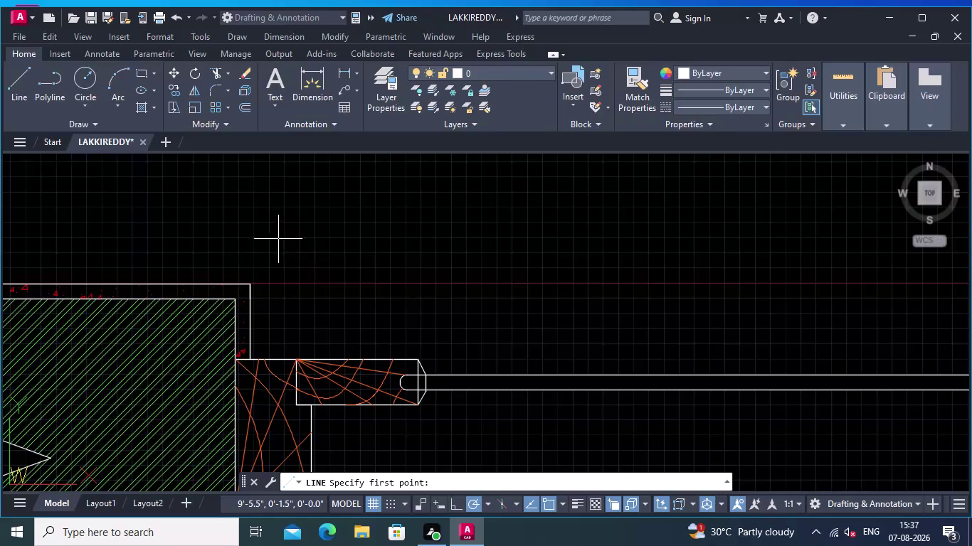
Draw the upper wall line across the window opening between the jamb corners.
click(252, 283)
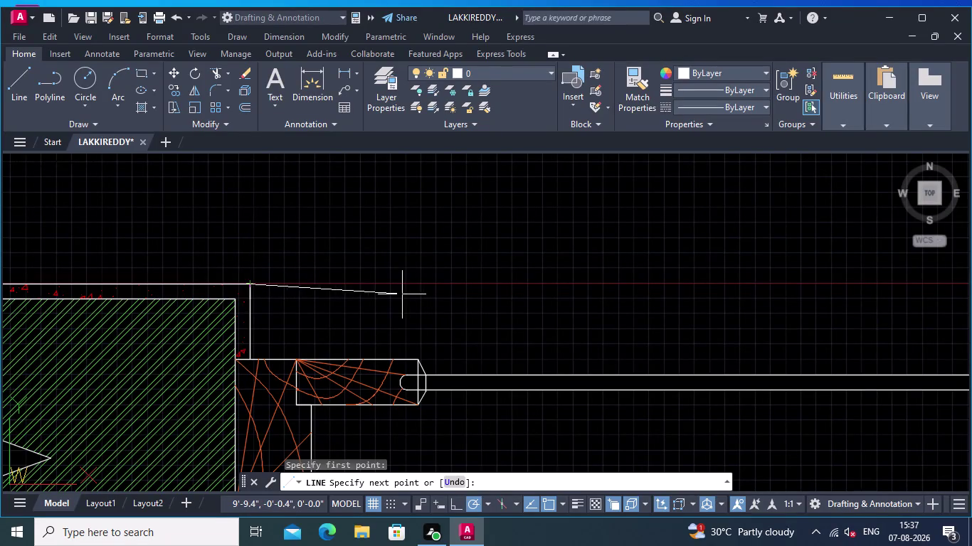
middle_drag(402, 295, 162, 255)
scroll(down, 3)
middle_drag(526, 223, 165, 291)
scroll(up, 3)
middle_drag(305, 294, 430, 275)
scroll(up, 3)
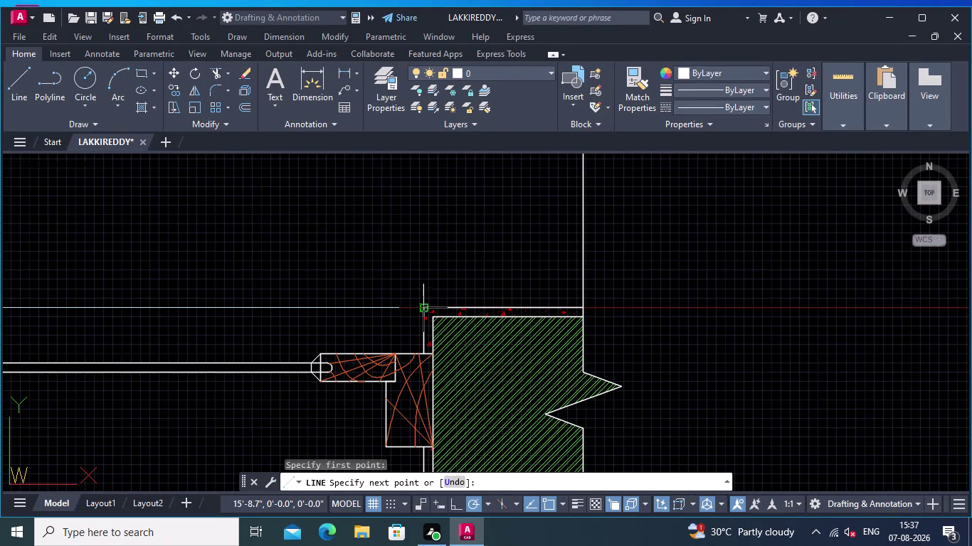
click(424, 310)
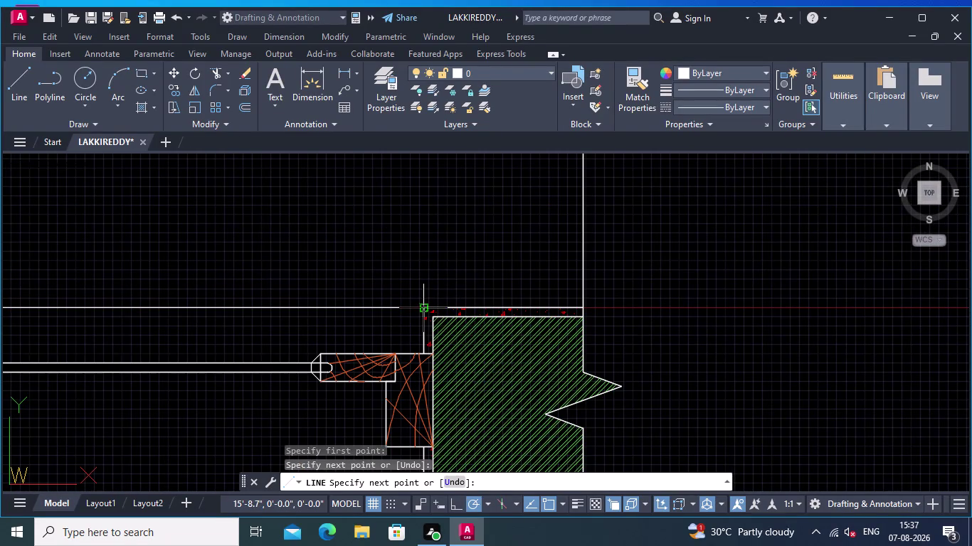
key(Return)
Repeat LINE and draw the lower wall line ending at the jamb corner.
right_click(465, 274)
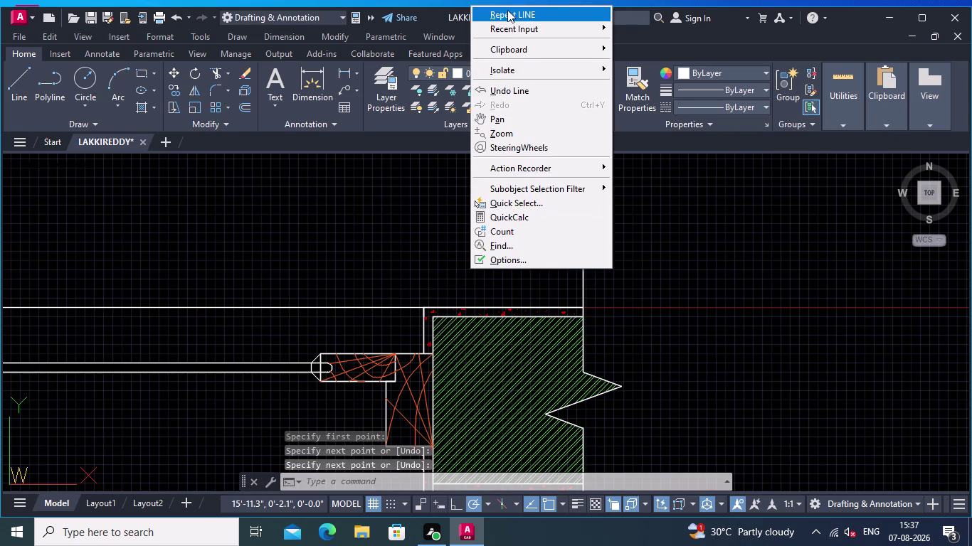
click(507, 9)
scroll(down, 3)
middle_drag(412, 256, 640, 177)
middle_drag(309, 319, 337, 324)
middle_drag(247, 293, 381, 321)
middle_drag(334, 387, 320, 402)
scroll(up, 3)
middle_drag(267, 307, 264, 386)
click(222, 340)
middle_drag(443, 357, 141, 339)
scroll(down, 3)
middle_drag(576, 352, 305, 351)
scroll(up, 3)
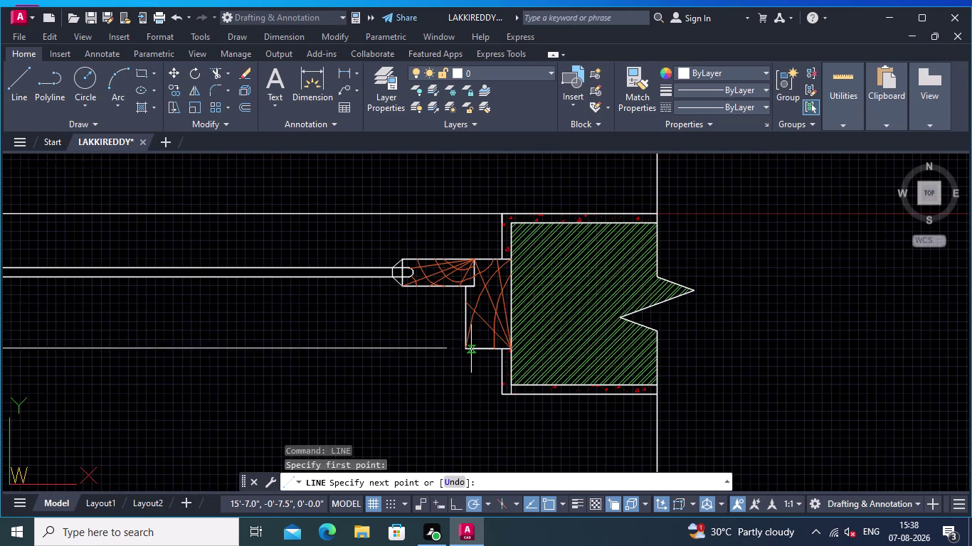
click(464, 350)
key(Return)
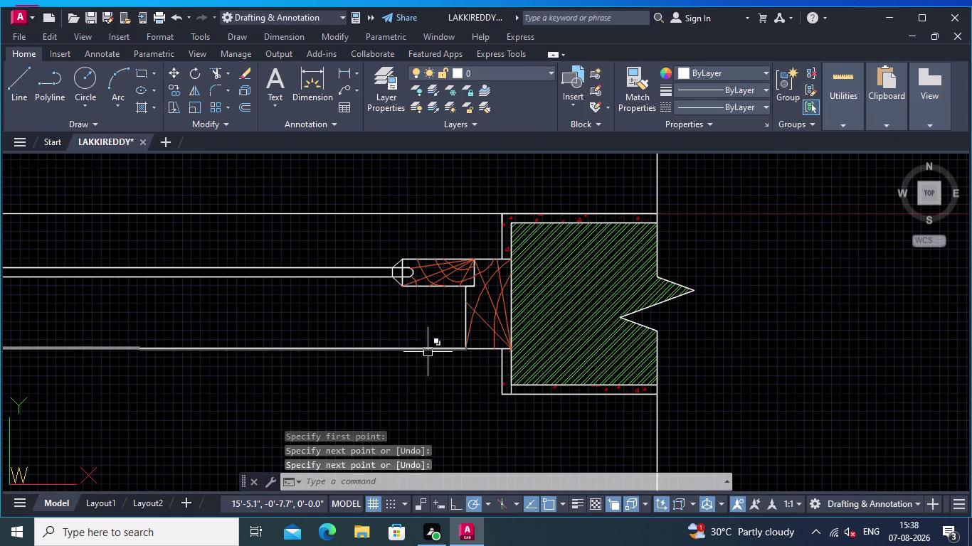
Repeat LINE from the lower wall corner to the opposite jamb corner.
right_drag(295, 327, 301, 315)
click(362, 60)
scroll(down, 3)
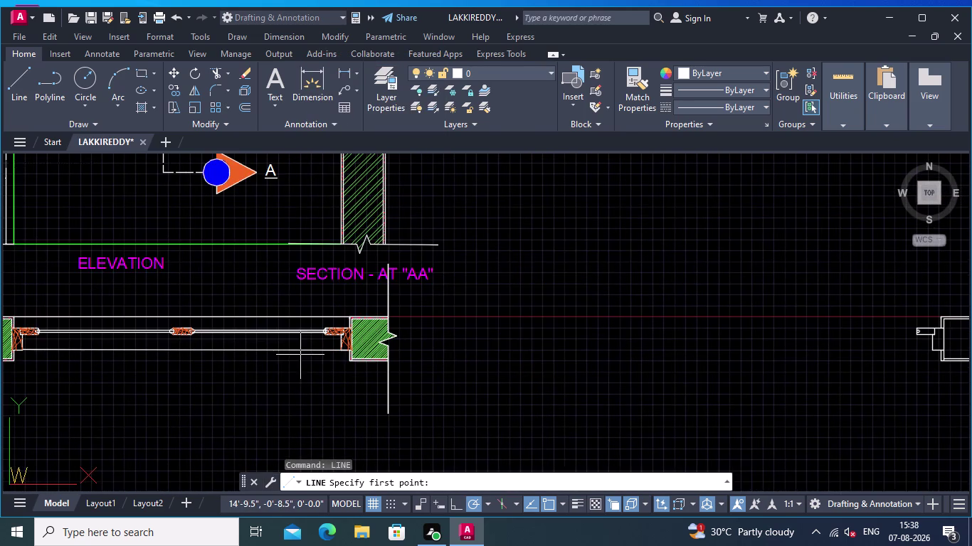
middle_drag(299, 355, 517, 287)
scroll(up, 3)
middle_drag(316, 287, 313, 295)
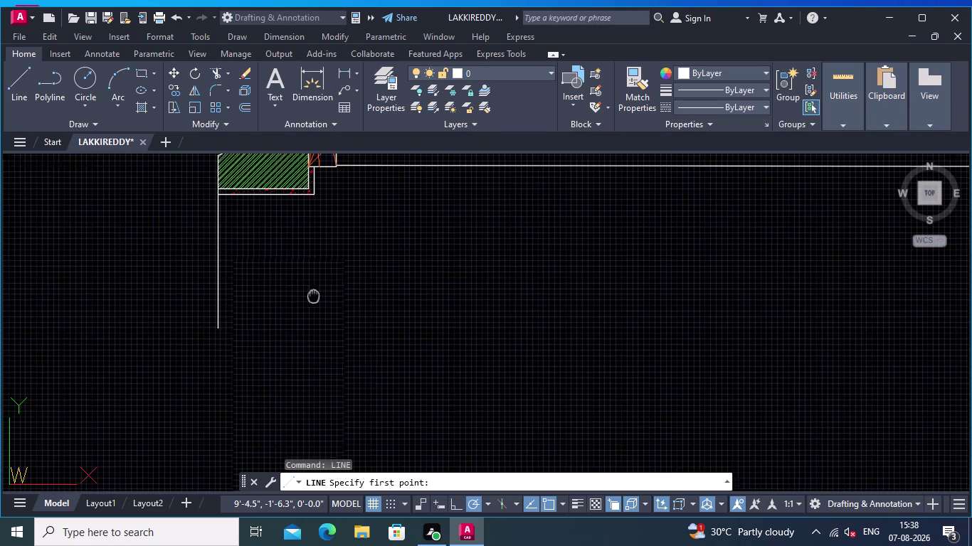
middle_drag(313, 296, 292, 384)
scroll(up, 3)
click(297, 297)
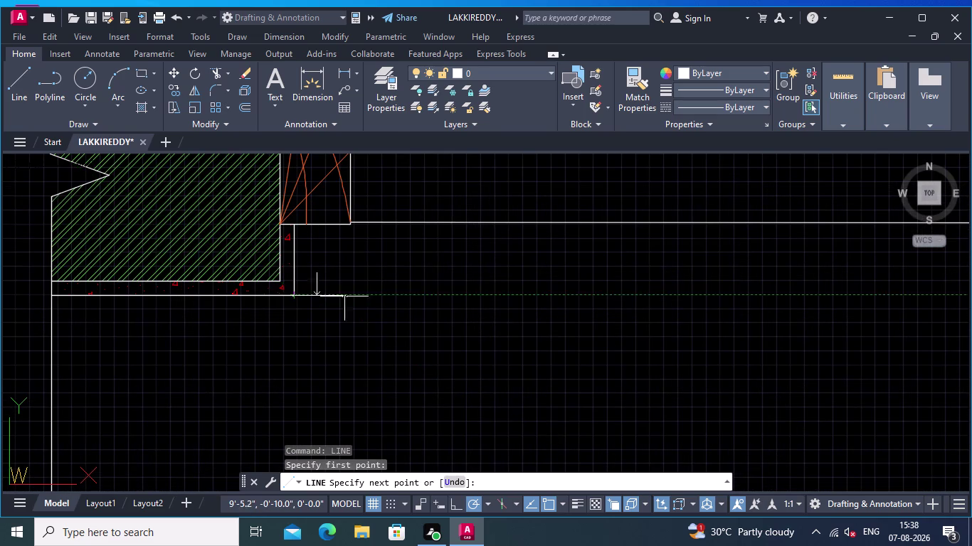
middle_drag(402, 301, 29, 304)
scroll(down, 3)
middle_drag(384, 333, 170, 331)
scroll(up, 3)
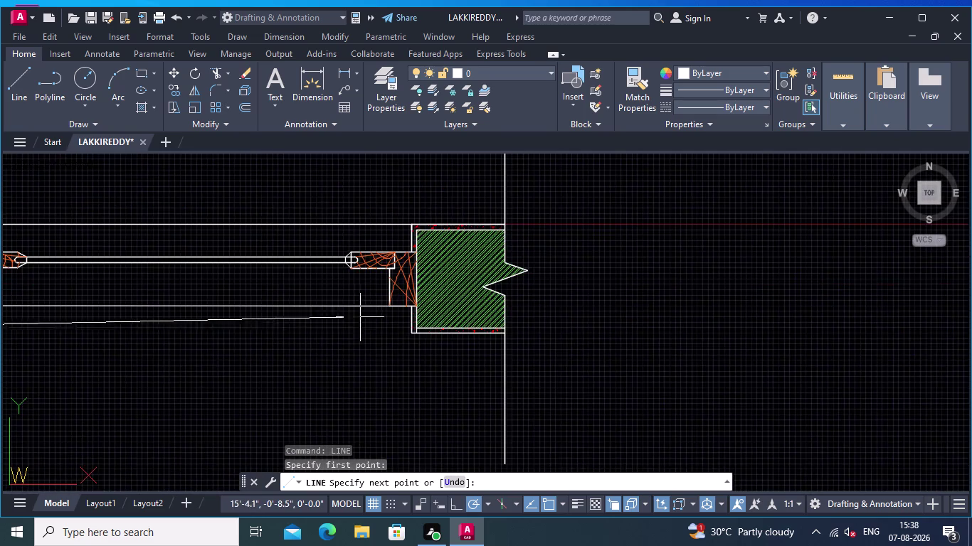
scroll(up, 3)
click(427, 328)
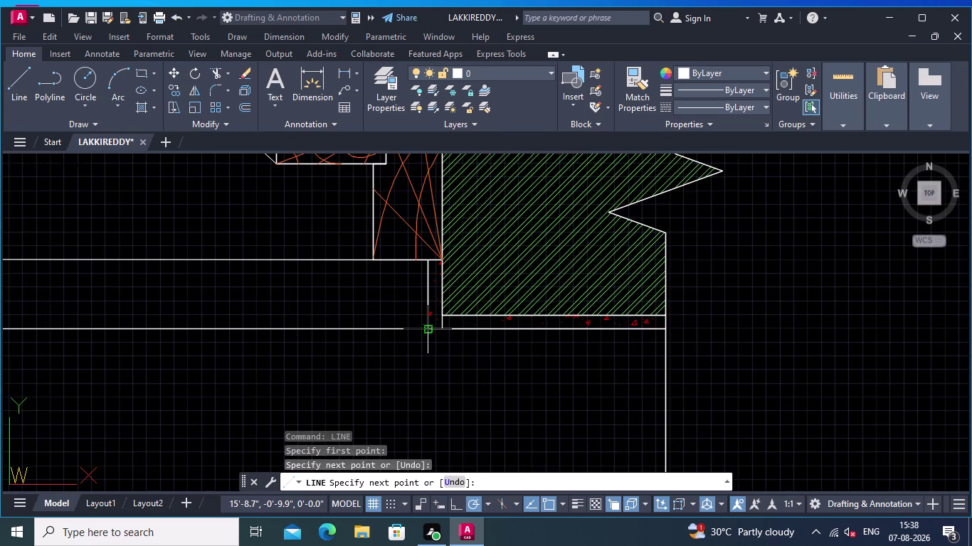
key(Return)
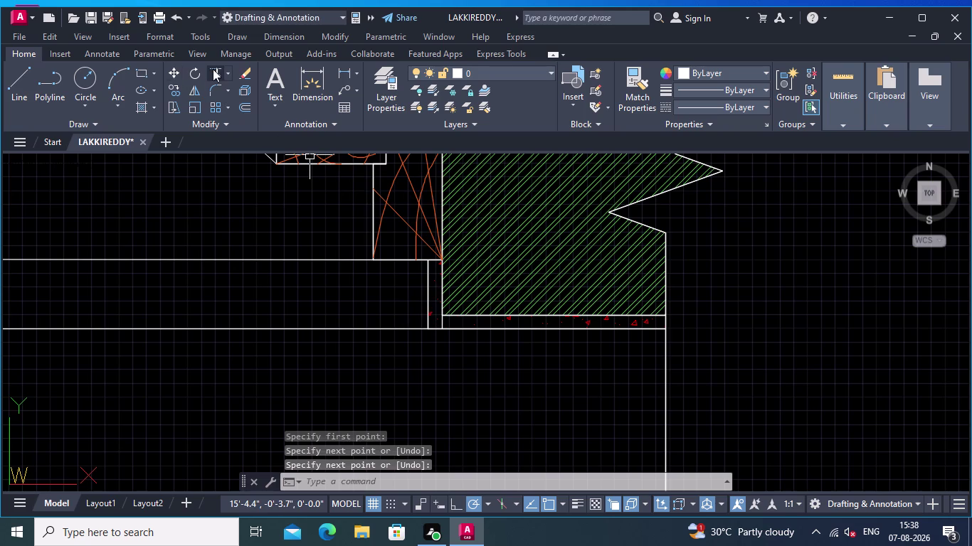
Trim away the excess line piece at the window jamb.
click(213, 69)
scroll(up, 3)
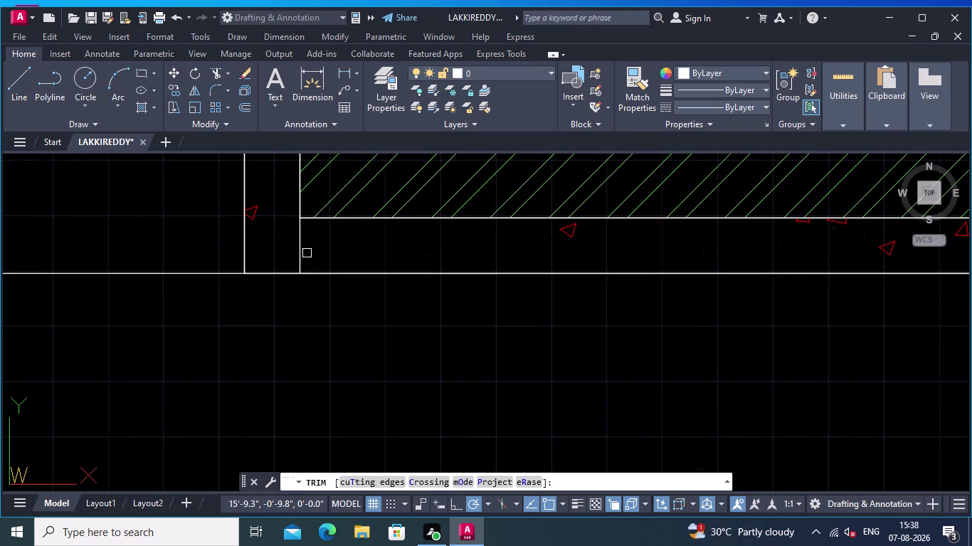
click(300, 254)
key(Return)
Zoom and pan to bring the whole window section into view.
scroll(down, 3)
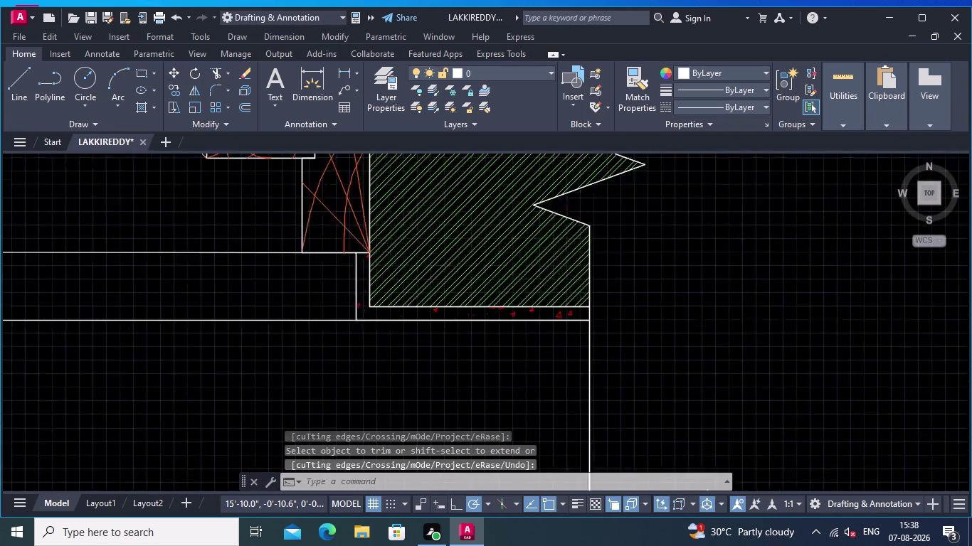
scroll(down, 3)
scroll(down, 3)
middle_drag(578, 310, 649, 311)
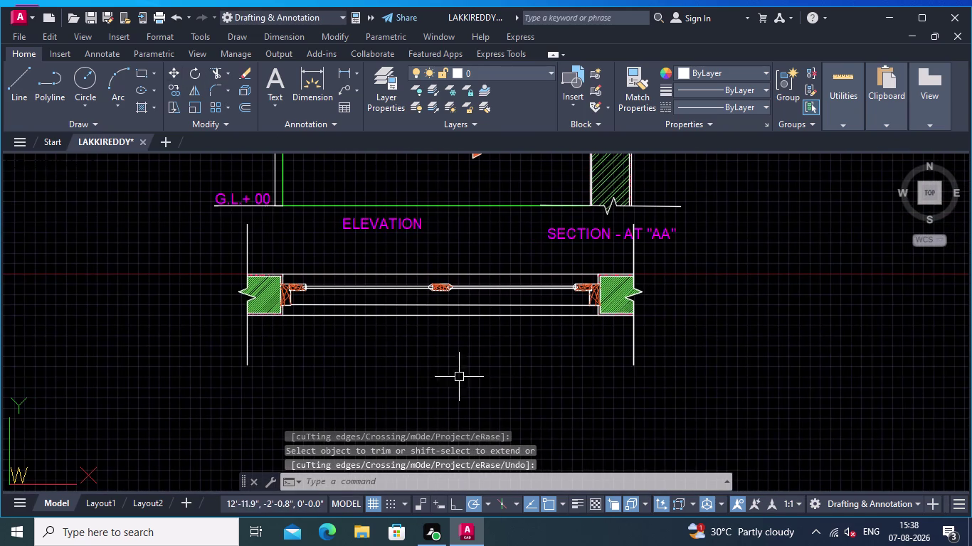
scroll(up, 3)
scroll(up, 3)
scroll(down, 3)
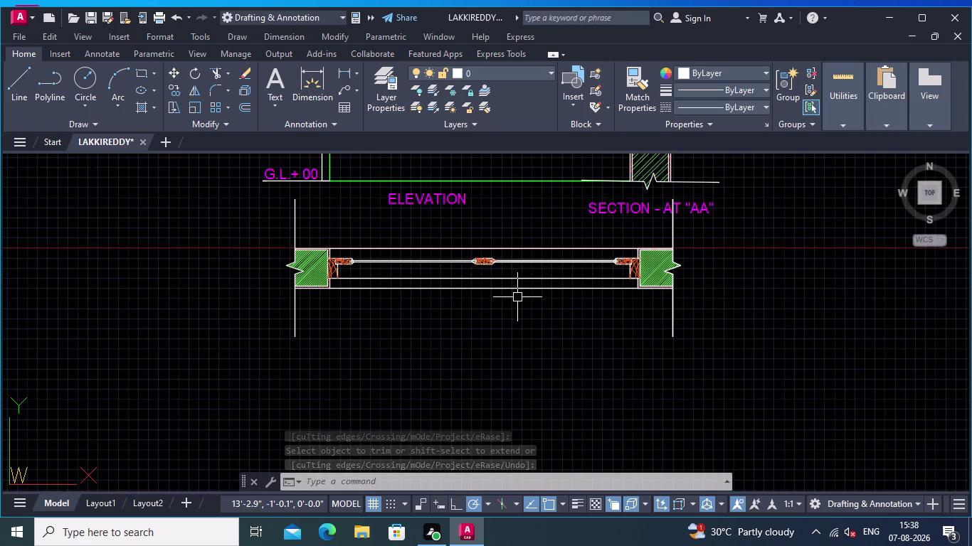
middle_drag(518, 321, 534, 378)
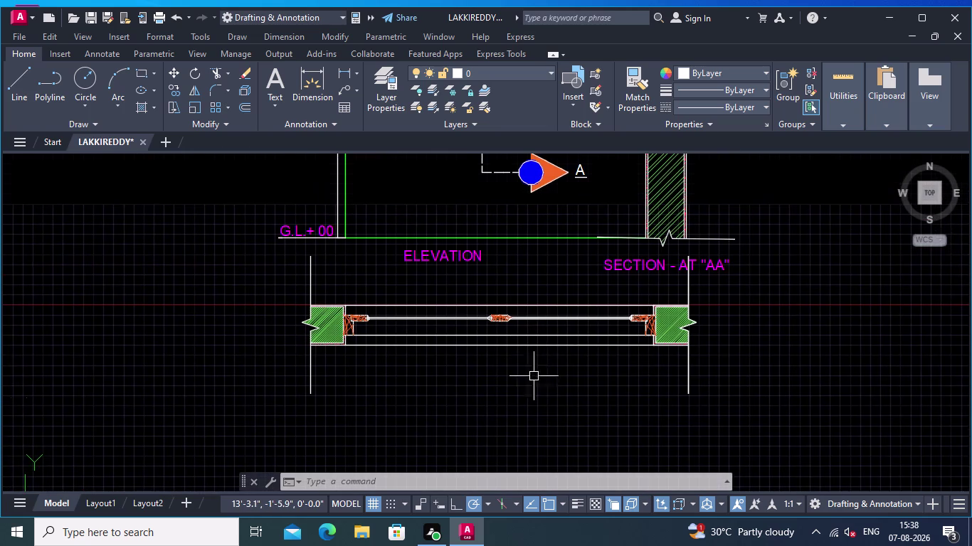
scroll(up, 3)
middle_drag(502, 289, 529, 273)
scroll(up, 3)
middle_drag(522, 283, 554, 272)
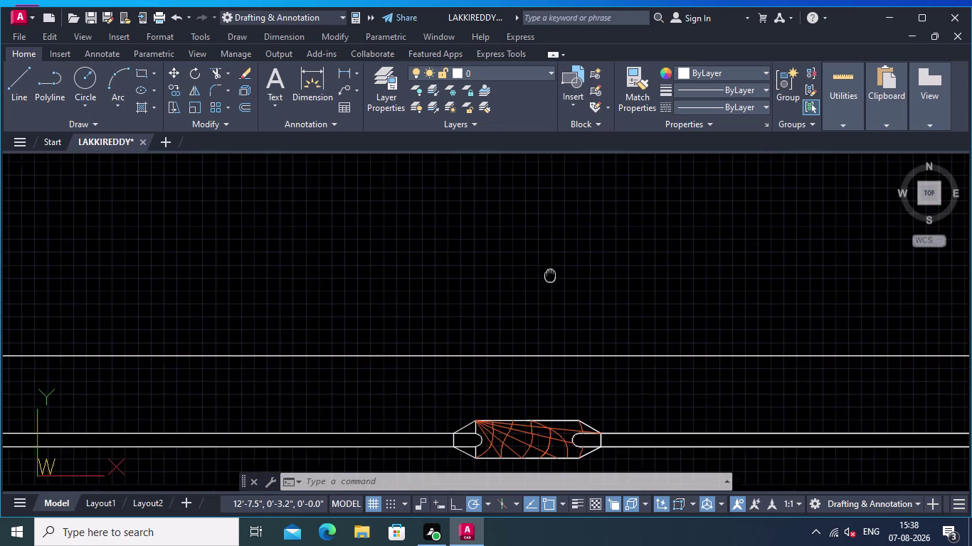
middle_drag(554, 271, 554, 272)
scroll(down, 3)
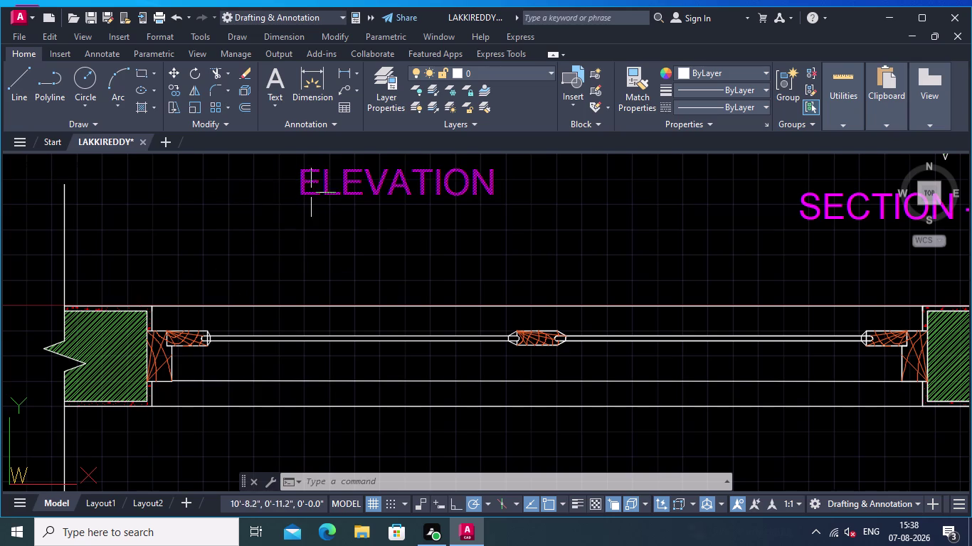
click(275, 101)
click(274, 85)
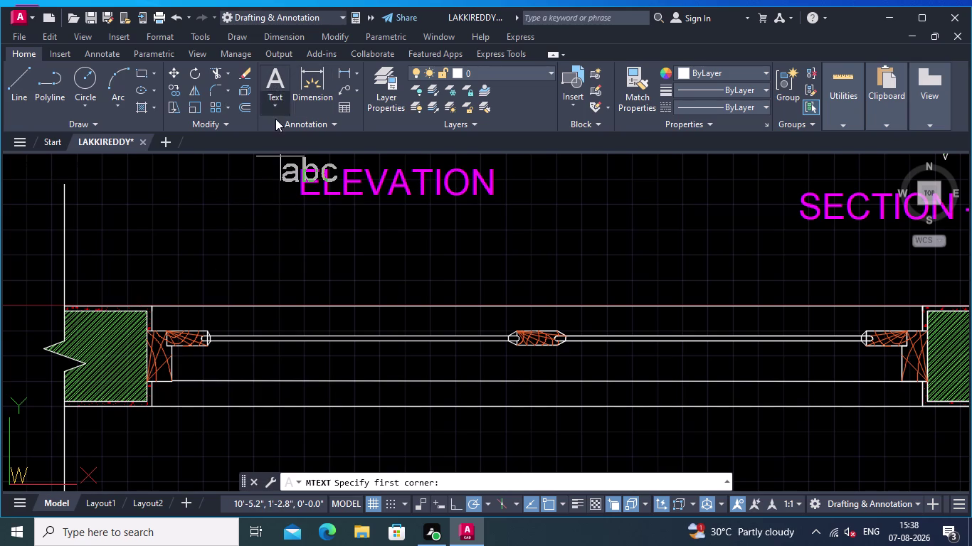
click(275, 101)
click(291, 160)
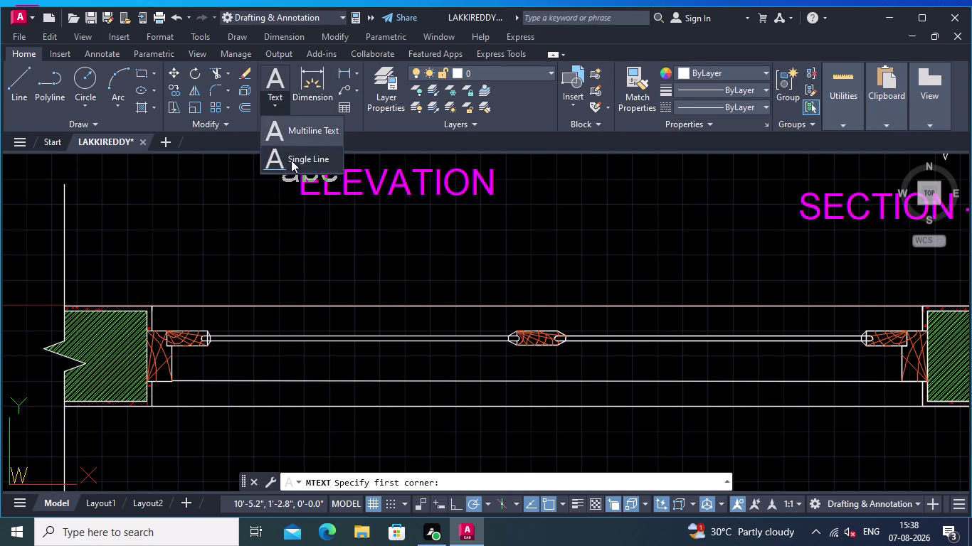
middle_drag(441, 238, 300, 193)
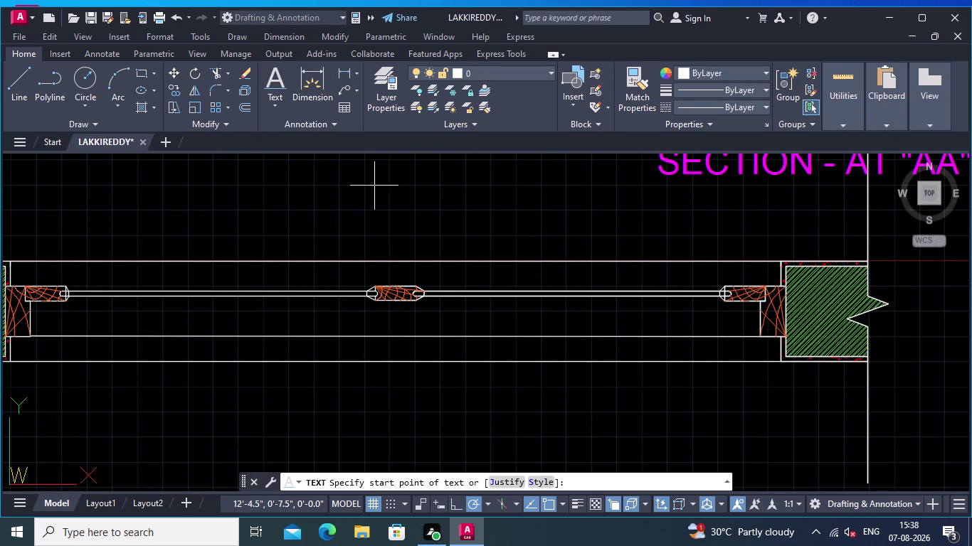
click(375, 186)
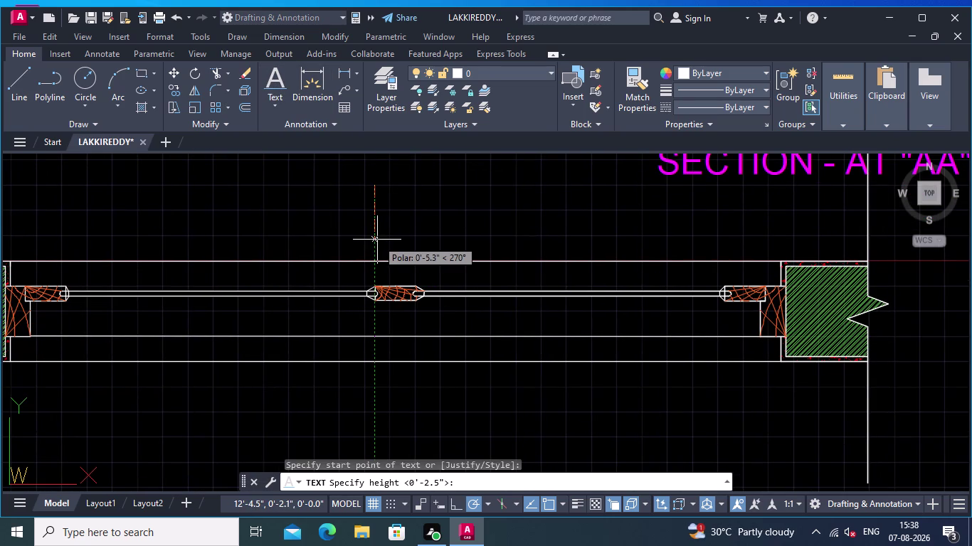
key(Return)
key(Return)
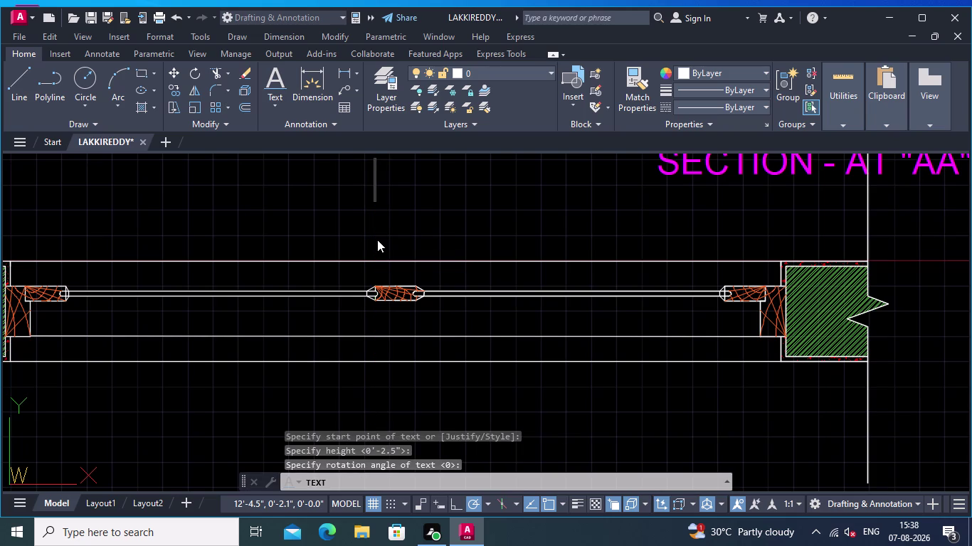
text(1.)
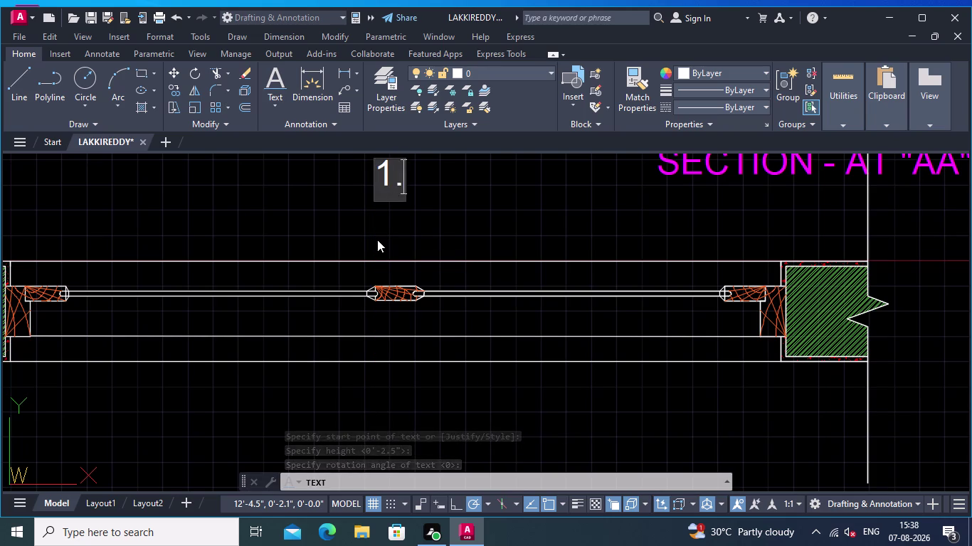
text(5)
key(Return)
key(BackSpace)
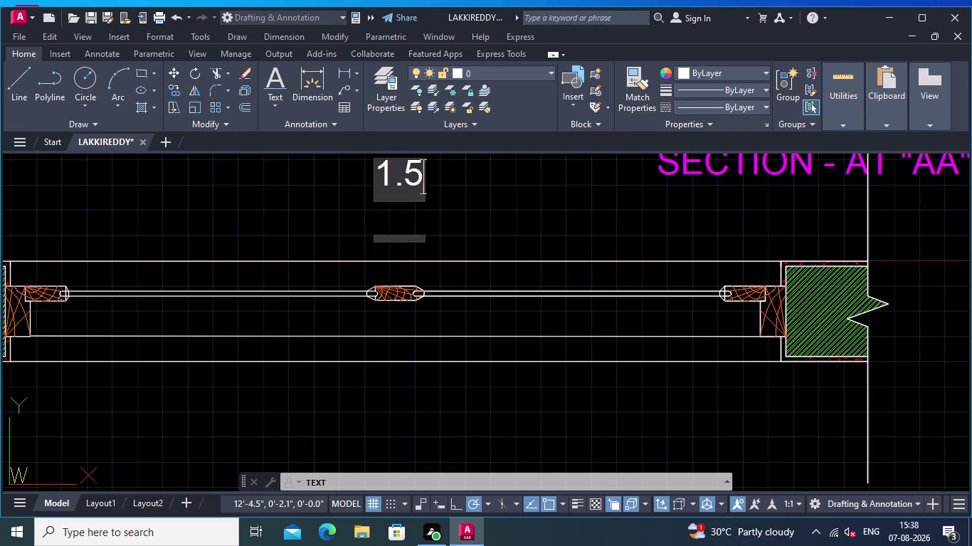
key(BackSpace)
key(BackSpace)
key(BackSpace)
key(BackSpace)
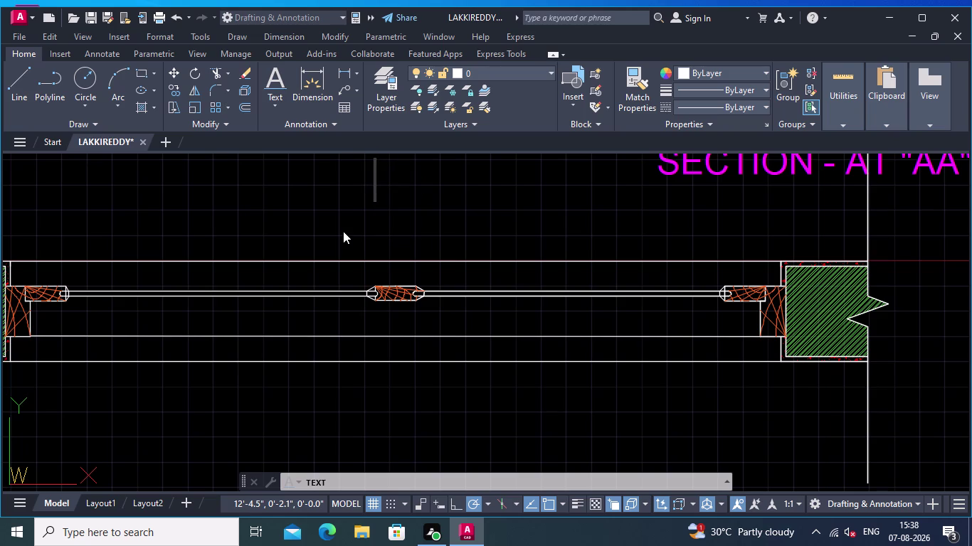
key(Escape)
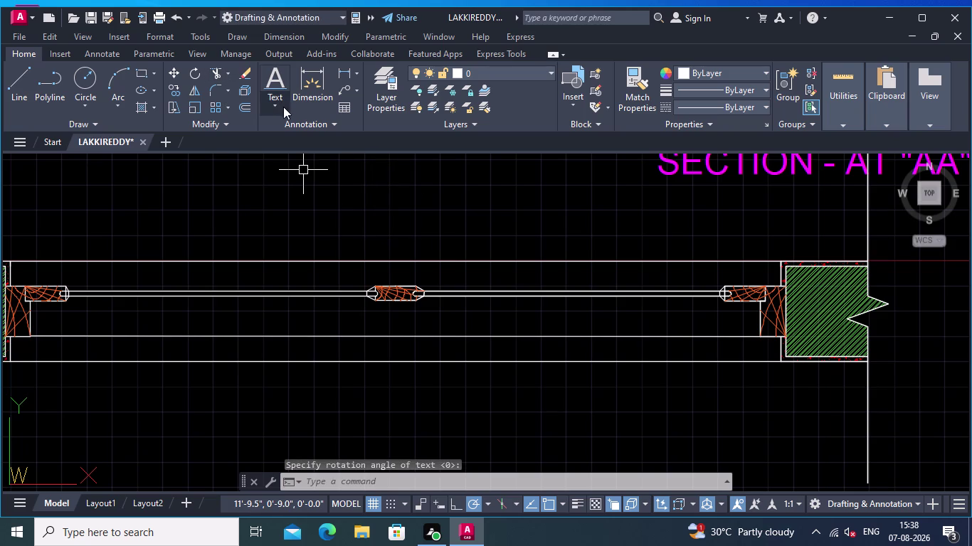
click(274, 106)
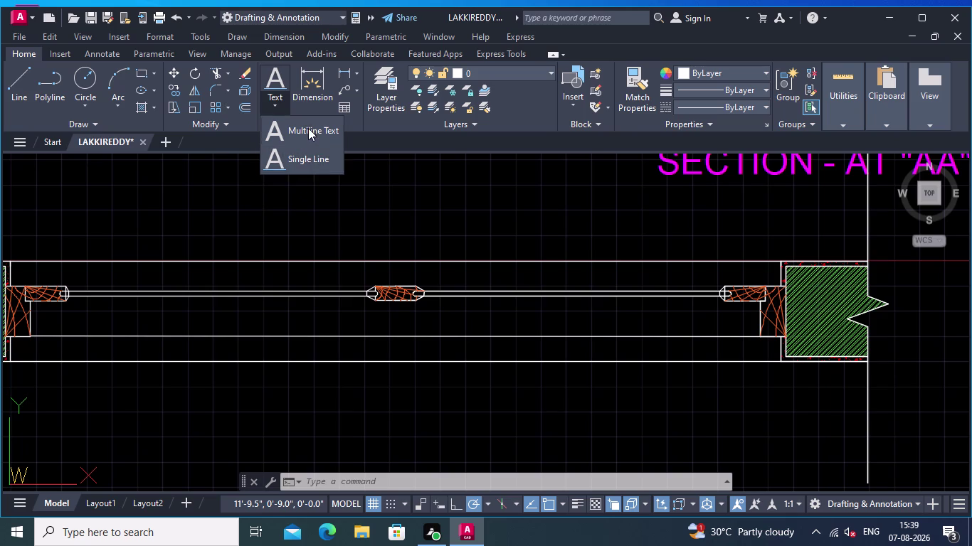
Draw a multiline text box by its two corners above the window section.
click(308, 128)
click(260, 184)
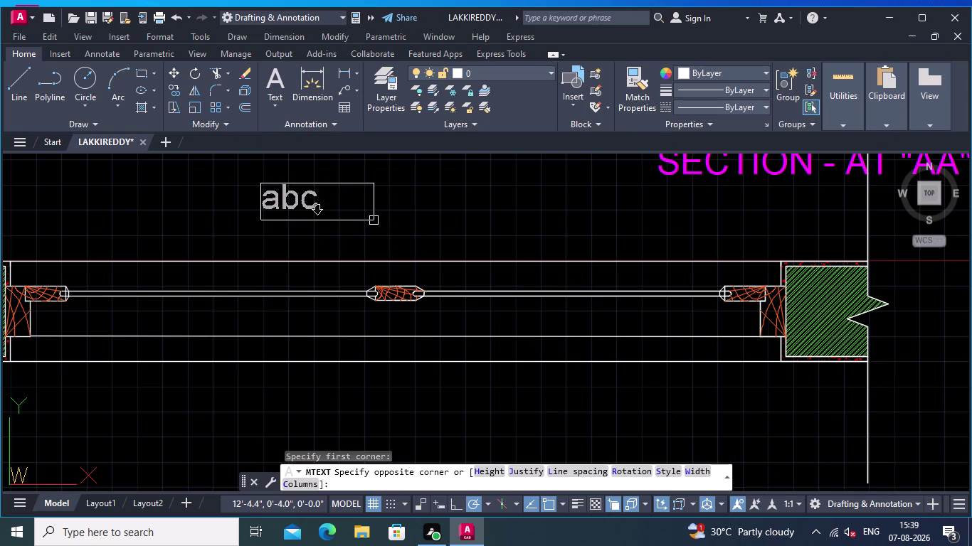
click(375, 220)
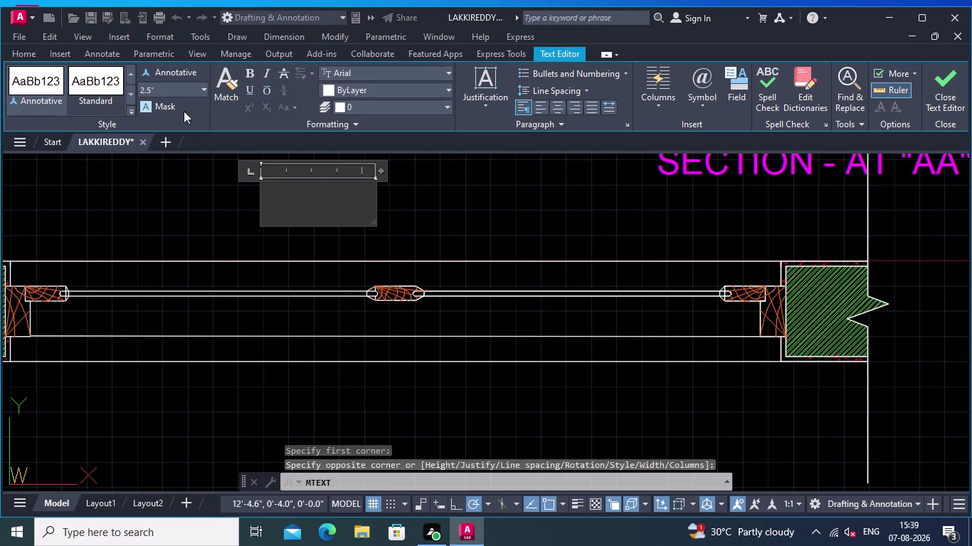
Change the text height from 2.5 to 1.5.
click(207, 85)
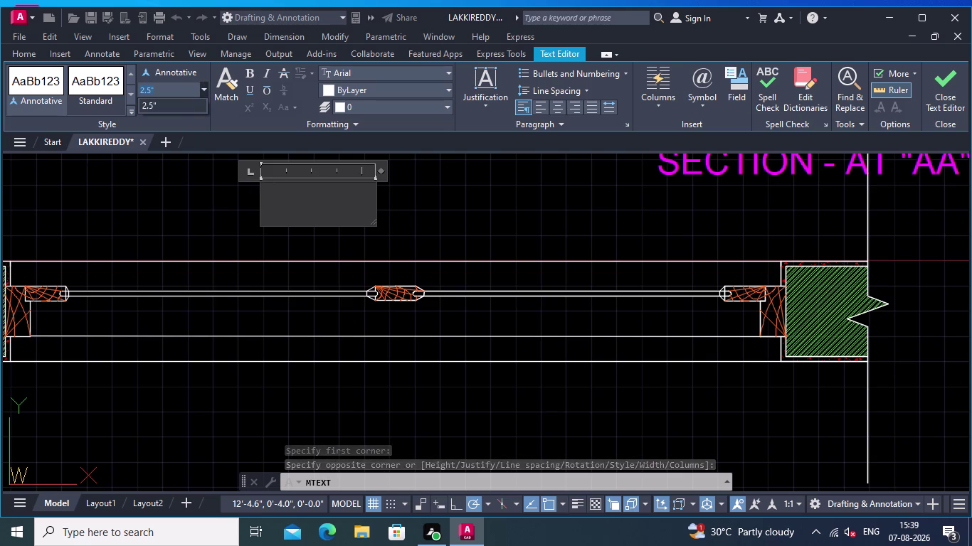
click(172, 90)
key(BackSpace)
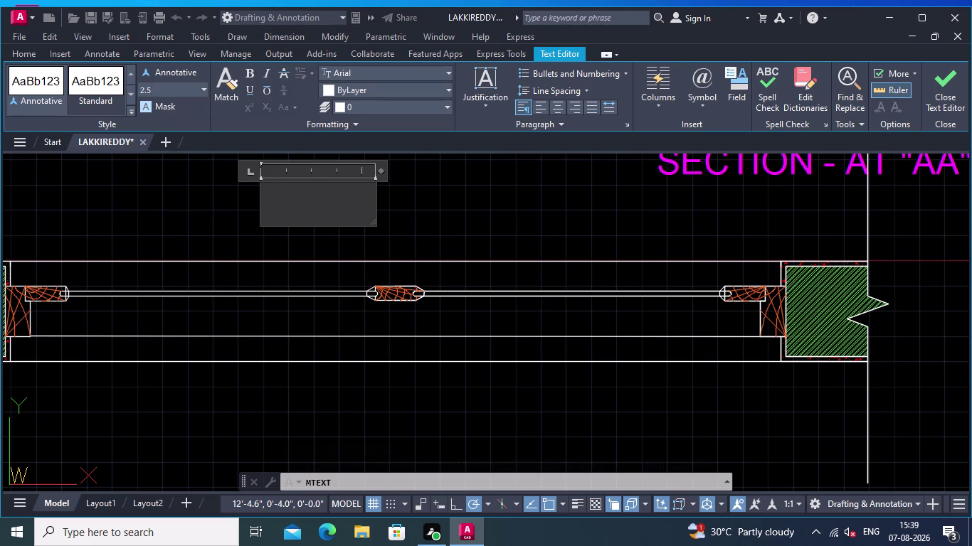
key(equal)
key(BackSpace)
key(BackSpace)
key(BackSpace)
key(BackSpace)
text(1.)
text(5)
key(Return)
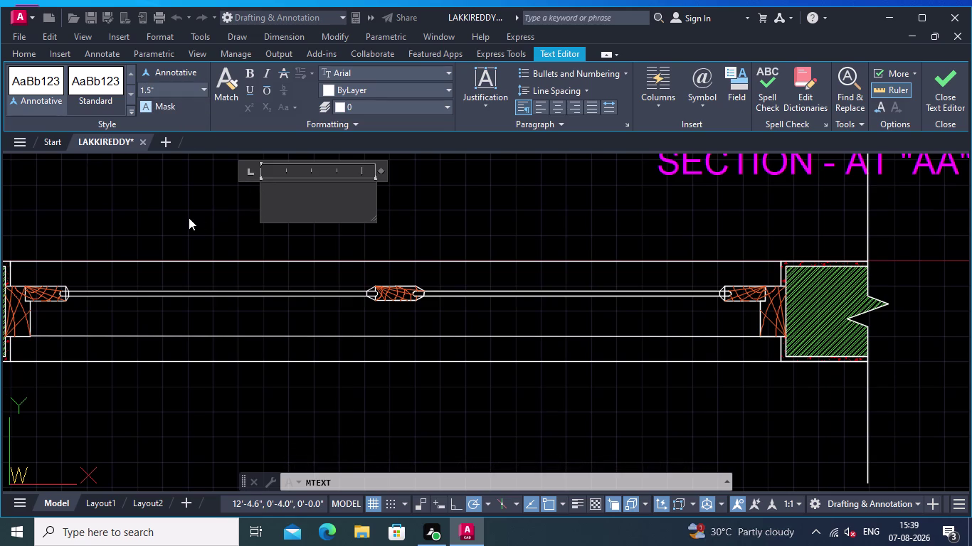
Type the label OUTSIDE and close the text editor.
text(O)
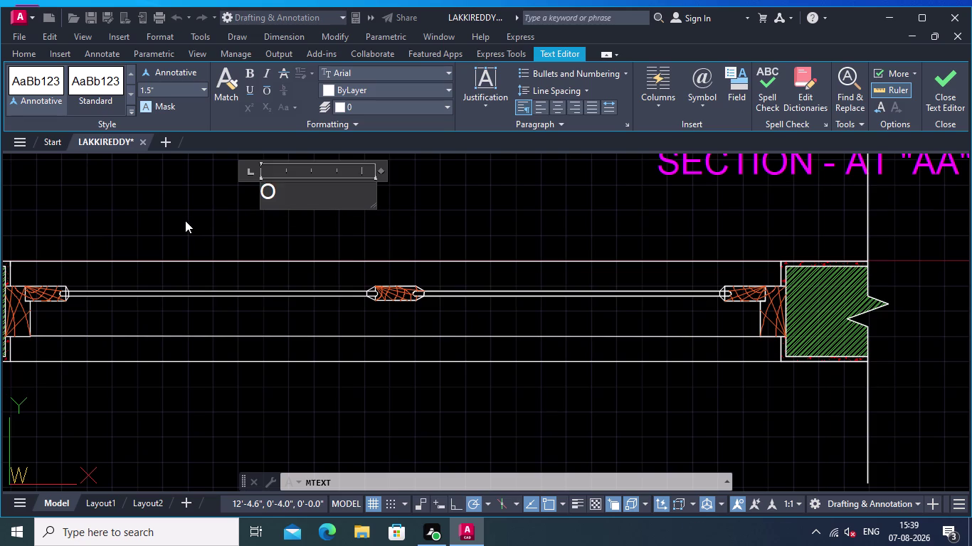
text(UTSIDE)
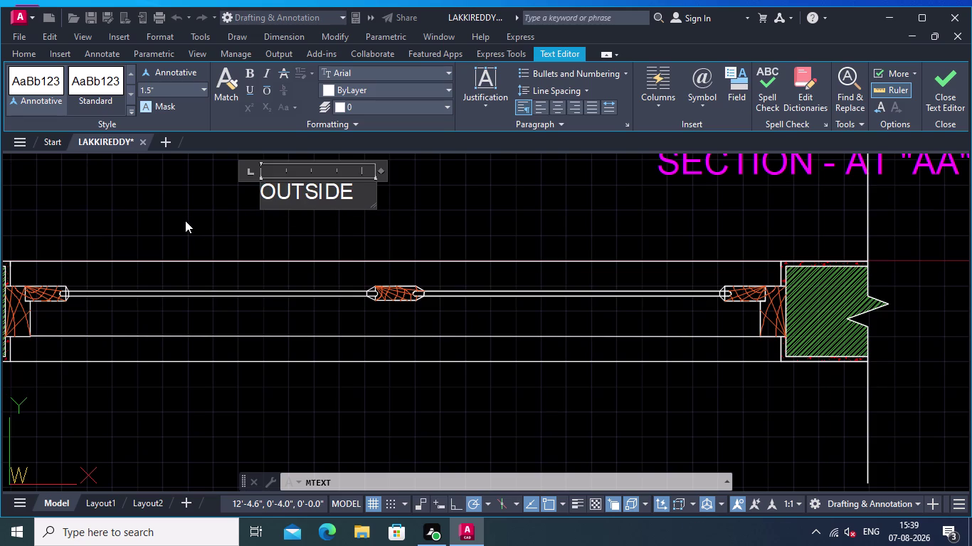
click(186, 221)
click(400, 221)
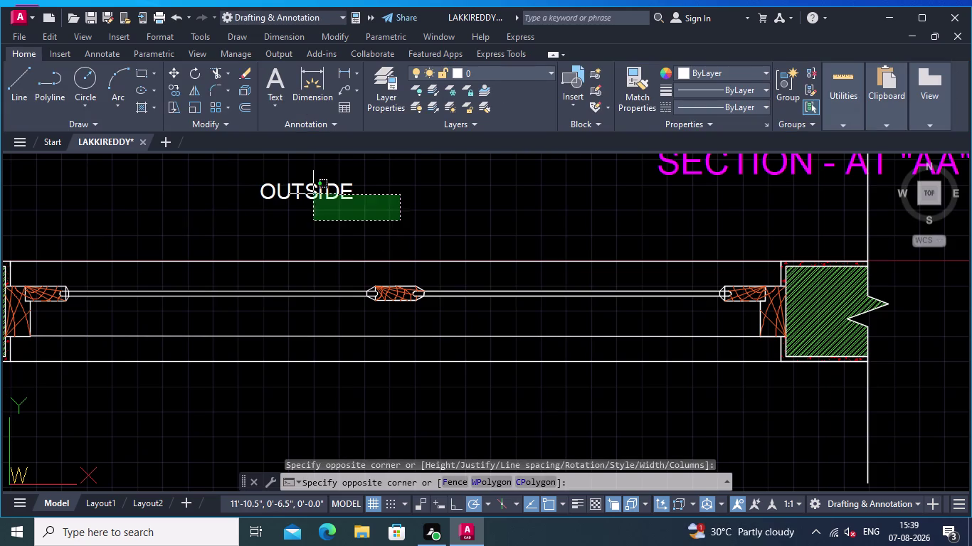
Move the OUTSIDE label down to just above the window's centre frame.
click(259, 172)
right_click(259, 172)
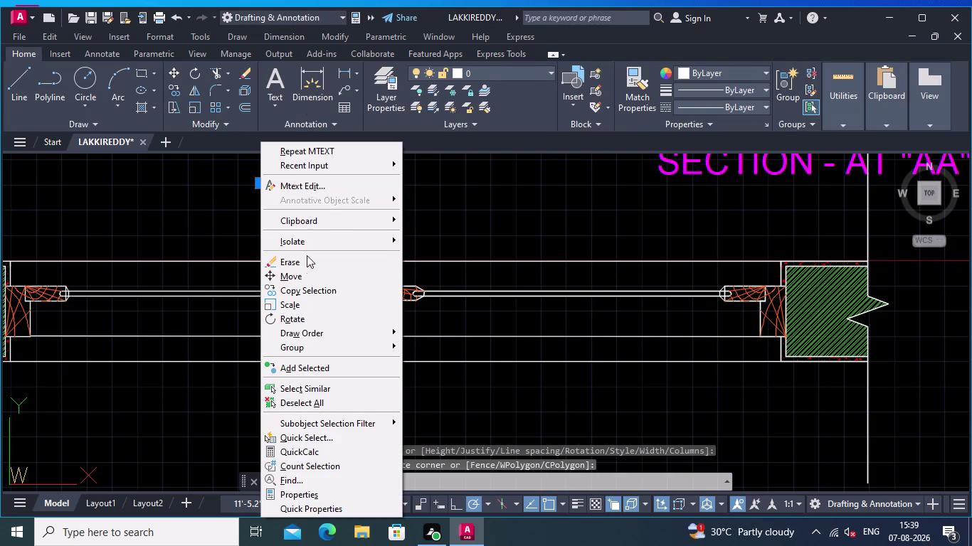
click(298, 274)
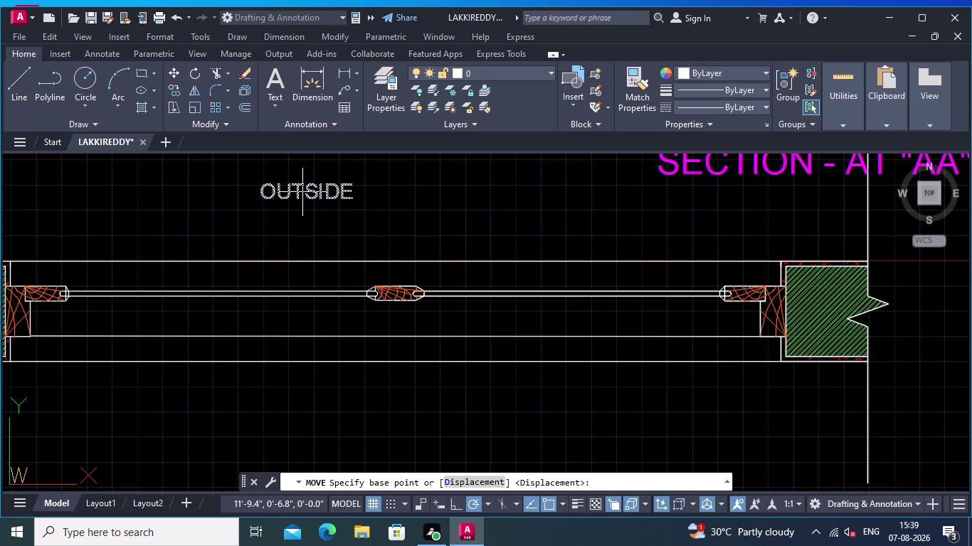
click(303, 192)
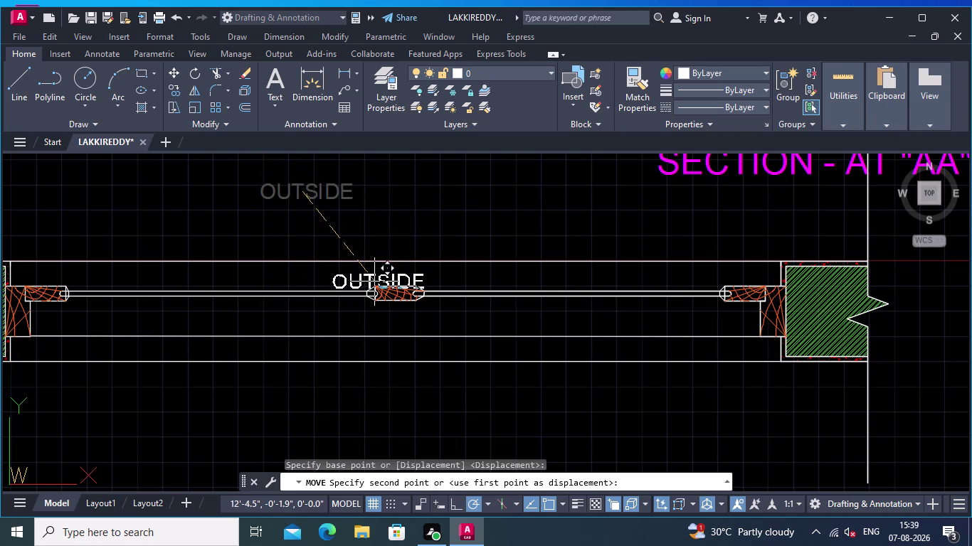
scroll(up, 3)
click(416, 265)
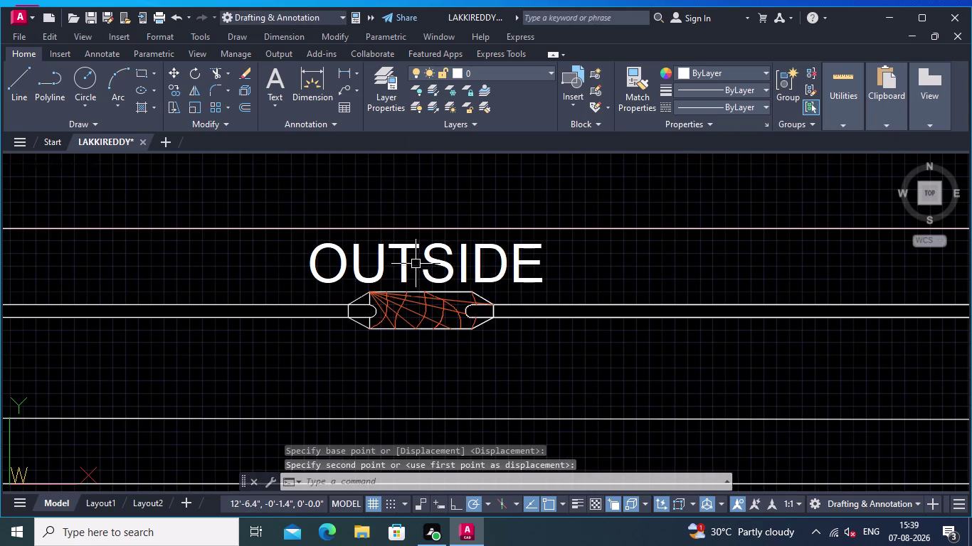
click(410, 264)
right_click(416, 256)
Copy the OUTSIDE label to two spots: below the glass line and below the wall.
click(464, 286)
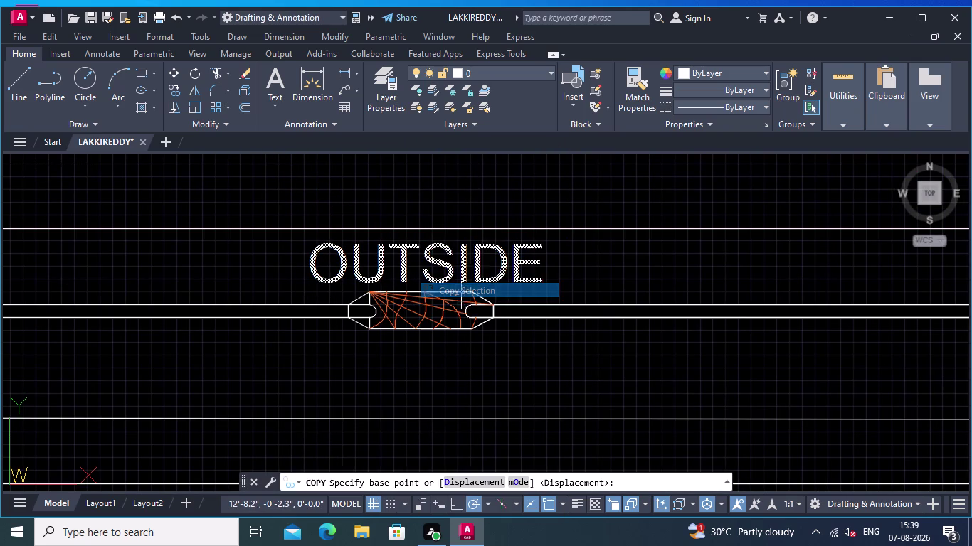
click(446, 264)
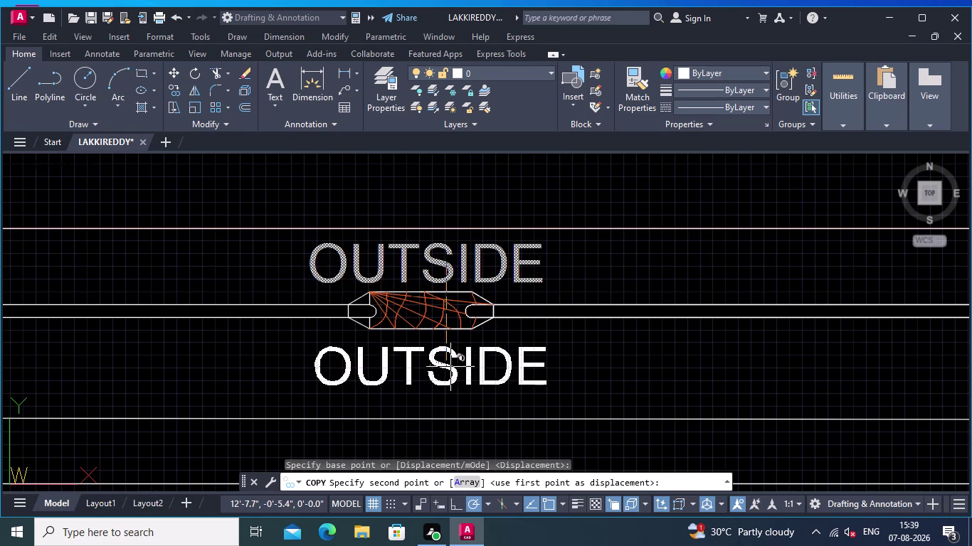
click(444, 369)
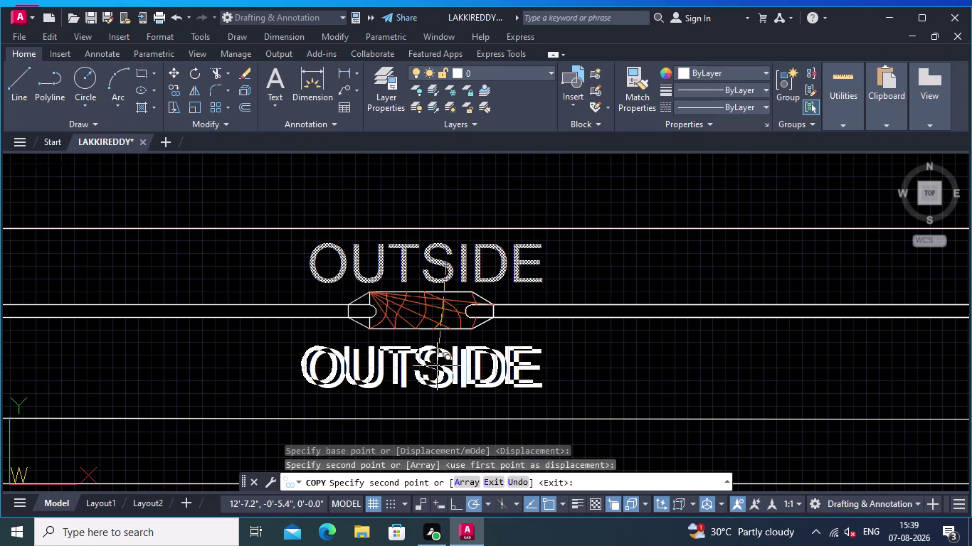
scroll(down, 3)
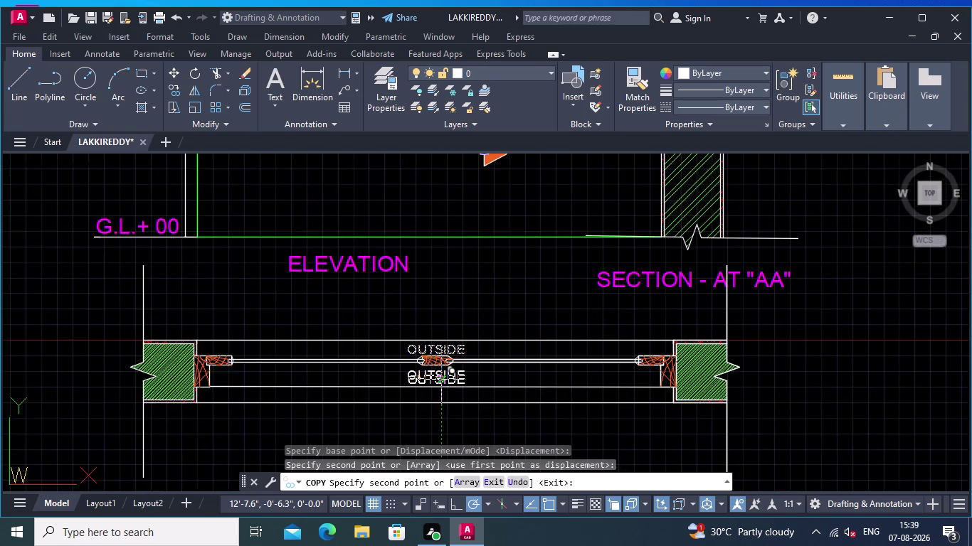
middle_drag(445, 377, 399, 260)
scroll(up, 3)
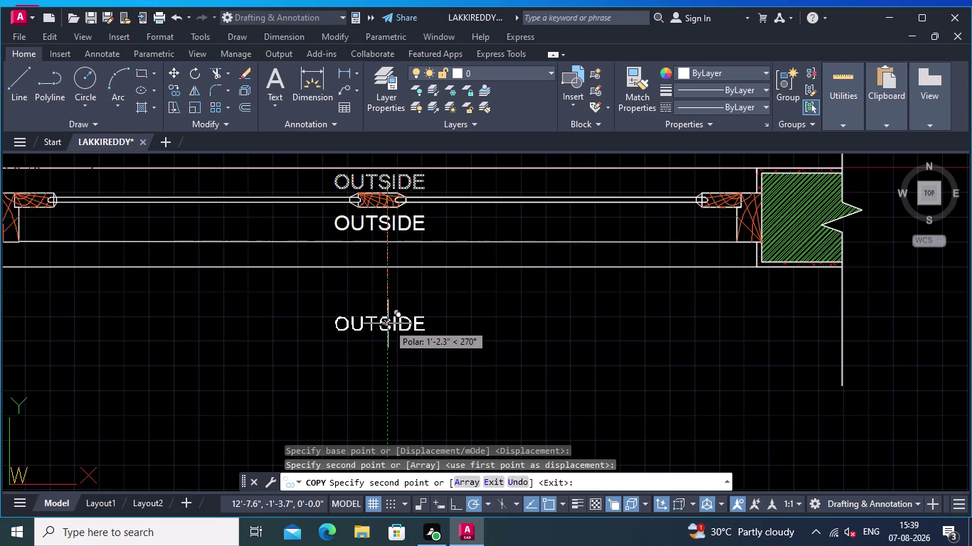
click(388, 318)
key(Return)
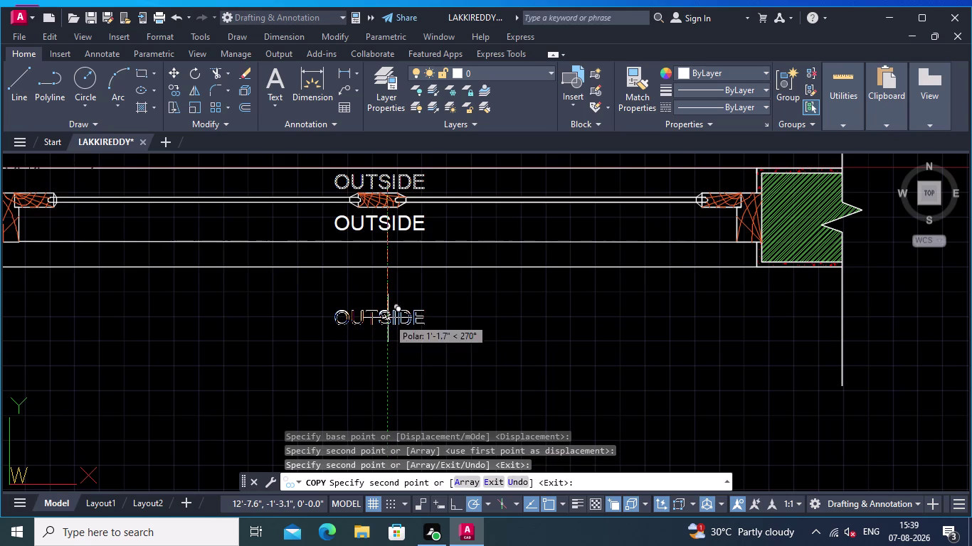
middle_drag(459, 315, 479, 358)
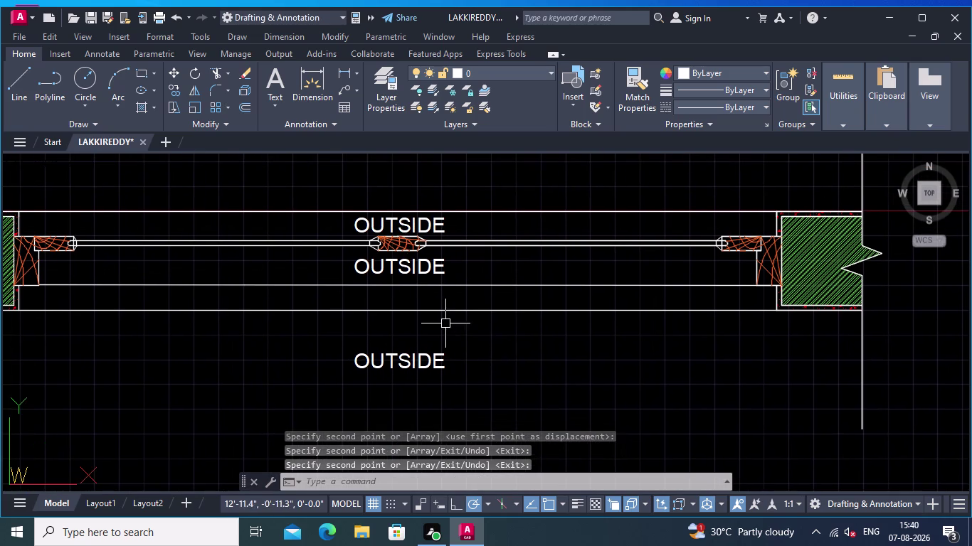
middle_drag(450, 338, 458, 350)
scroll(up, 3)
middle_drag(471, 279, 509, 365)
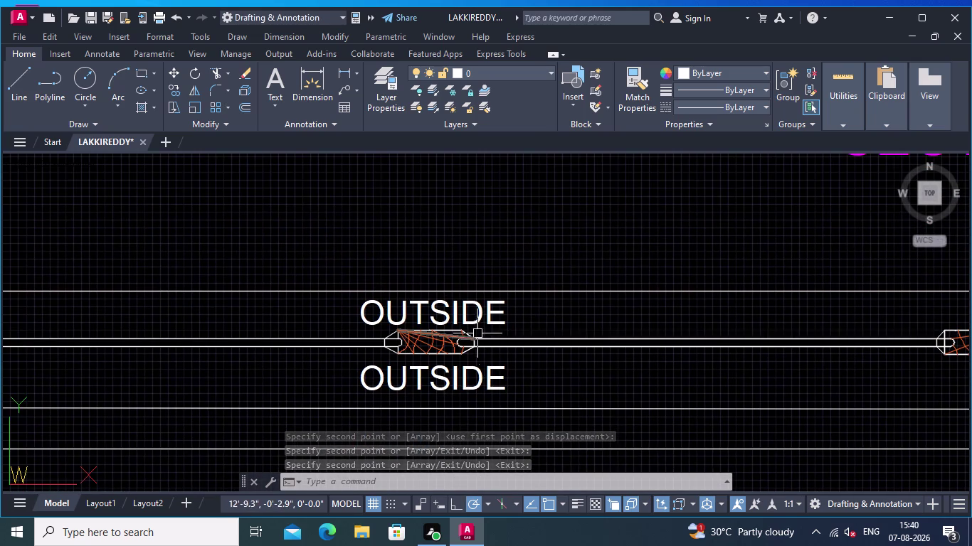
scroll(up, 3)
scroll(down, 3)
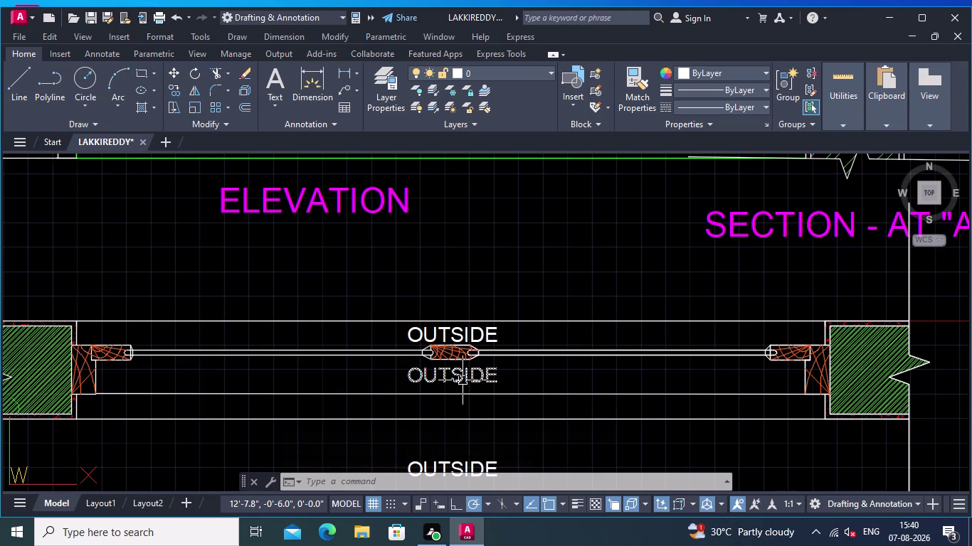
Use Mtext Edit to change the copy under the glass line from OUTSIDE to INSIDE.
click(452, 378)
right_drag(497, 295, 503, 284)
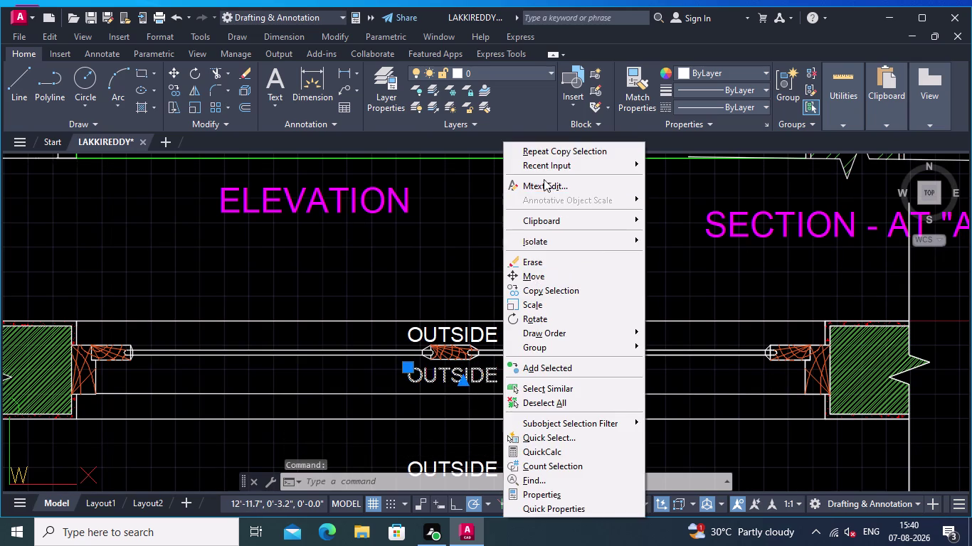
click(541, 183)
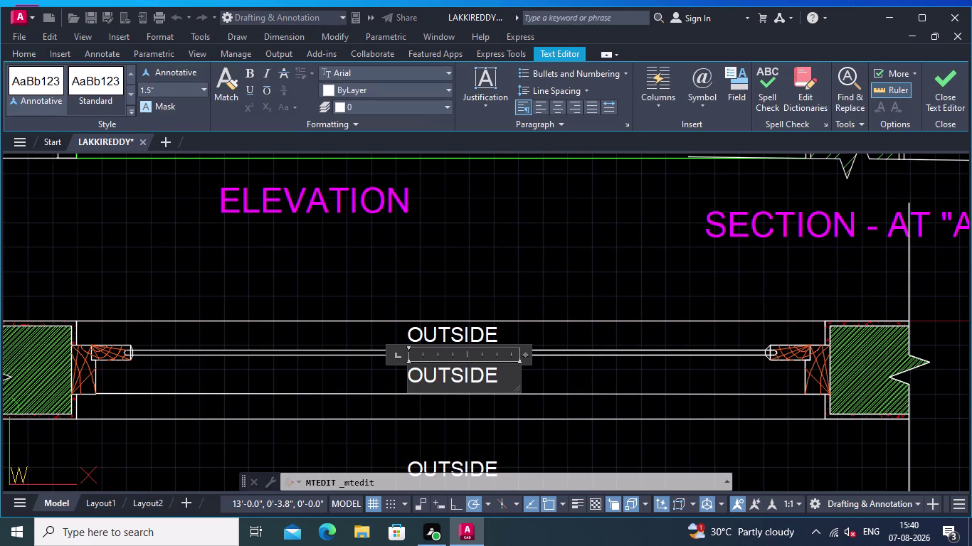
click(447, 377)
key(BackSpace)
key(BackSpace)
key(BackSpace)
key(BackSpace)
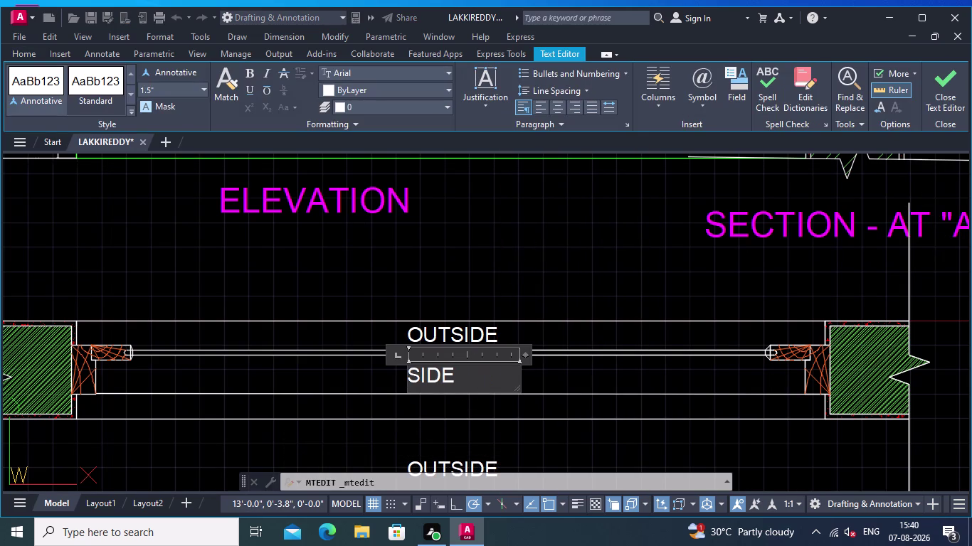
text(IN)
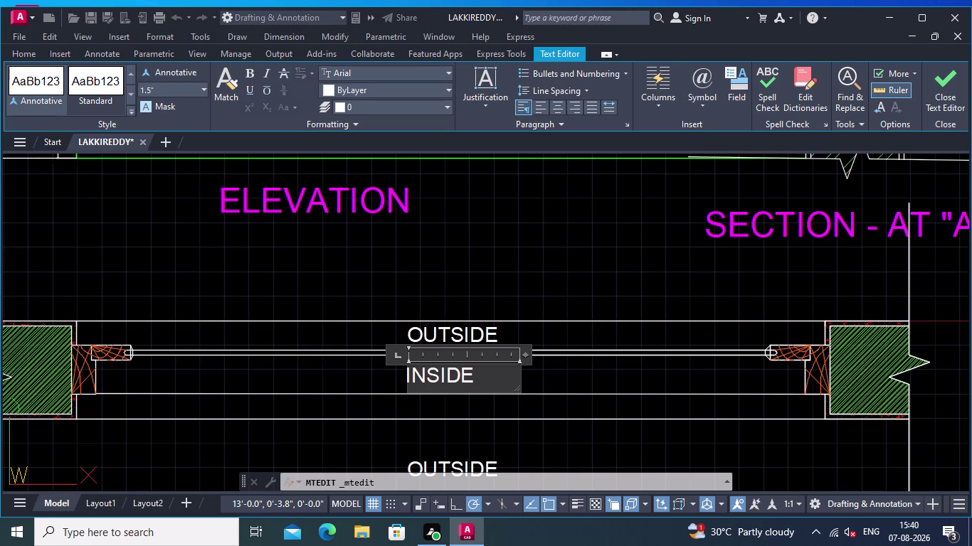
click(378, 445)
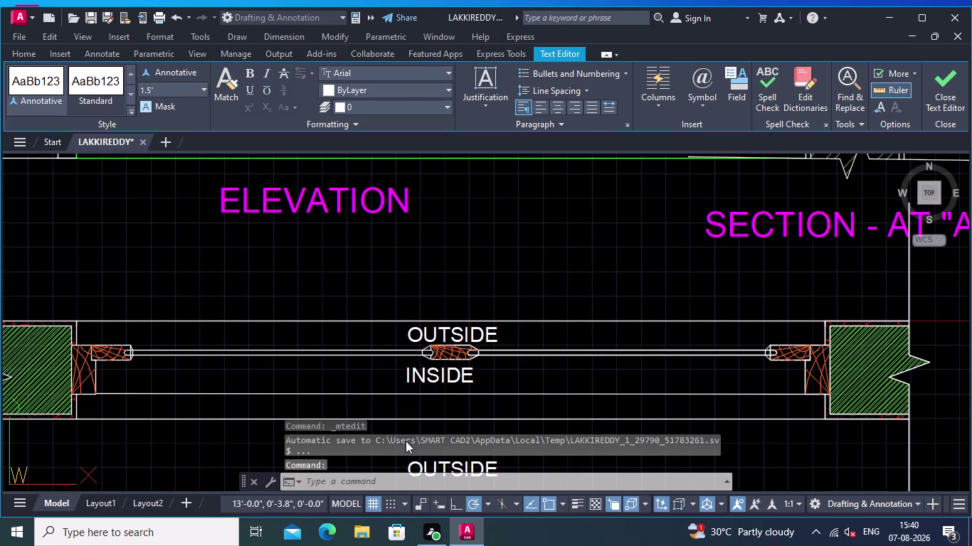
middle_drag(405, 441, 389, 317)
middle_drag(488, 424, 453, 311)
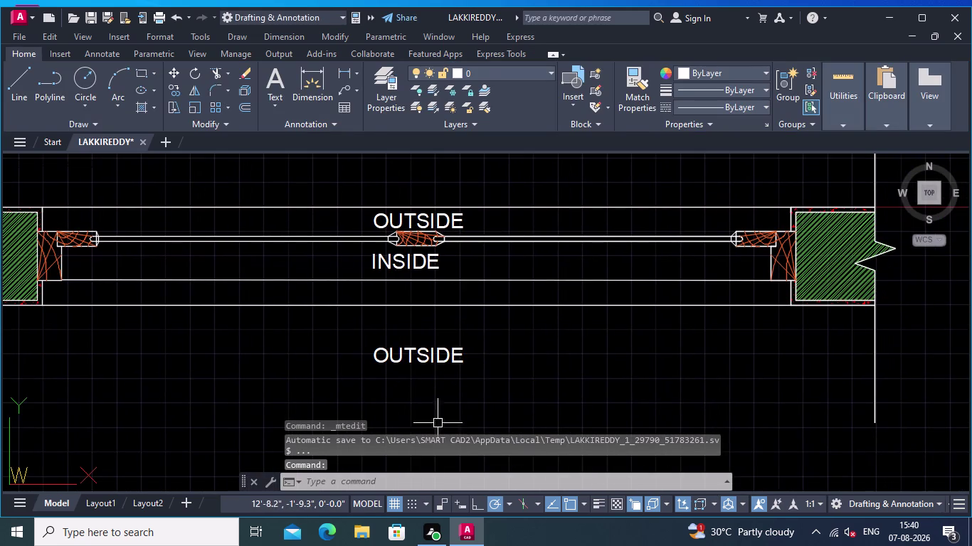